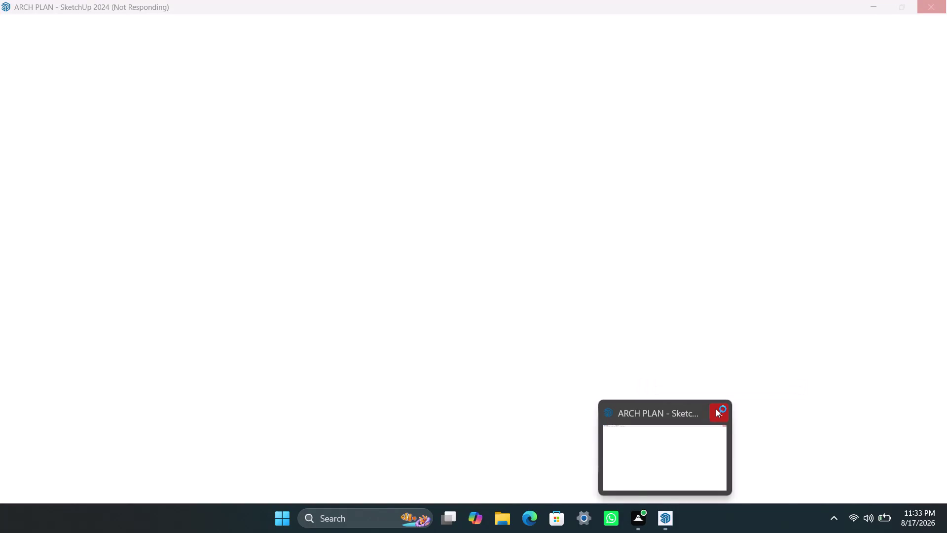
Try closing the unresponsive ARCH PLAN window and Escape, then choose 'Close the program'.
triple_click(716, 408)
double_click(716, 408)
key(Escape)
key(Escape)
key(Escape)
key(Escape)
key(Escape)
key(Escape)
key(Escape)
key(Escape)
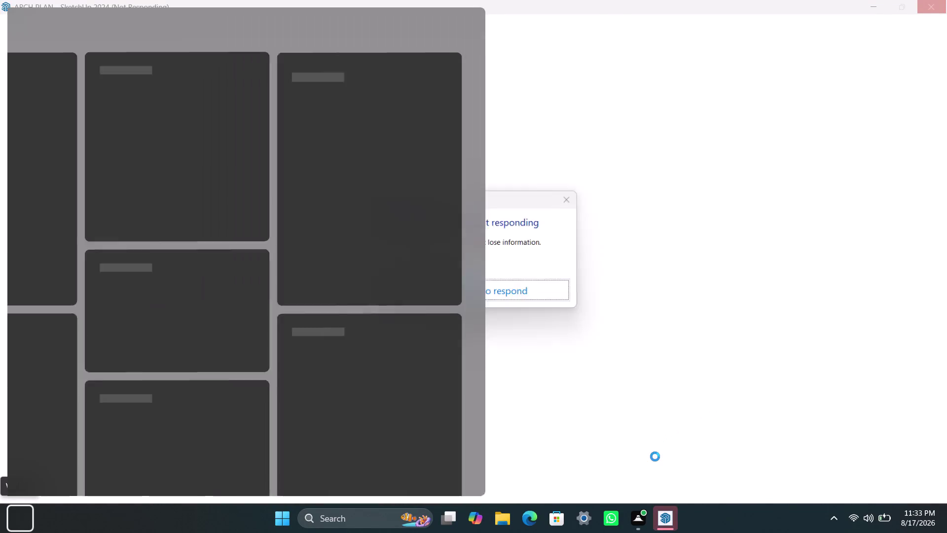
key(Escape)
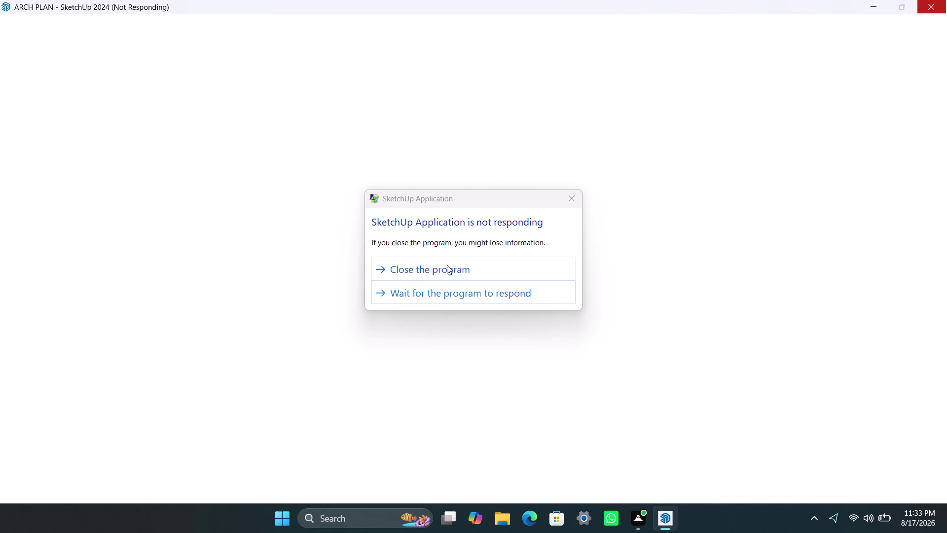
click(448, 266)
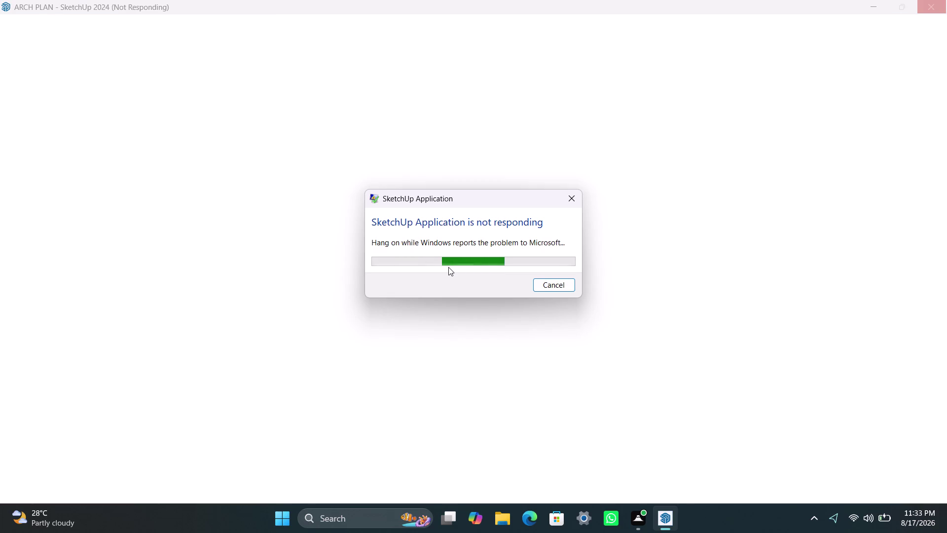